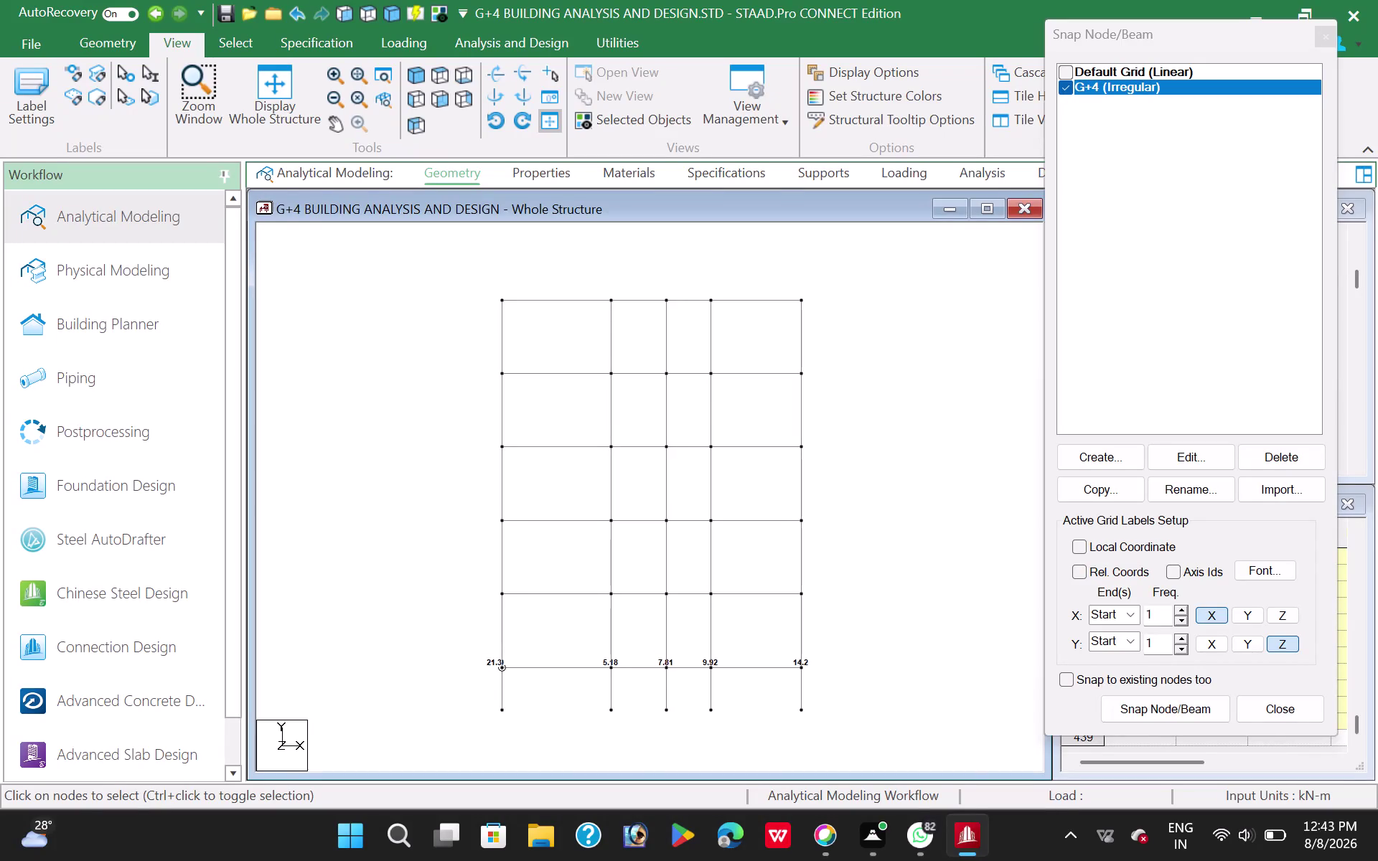
scroll(down, 3)
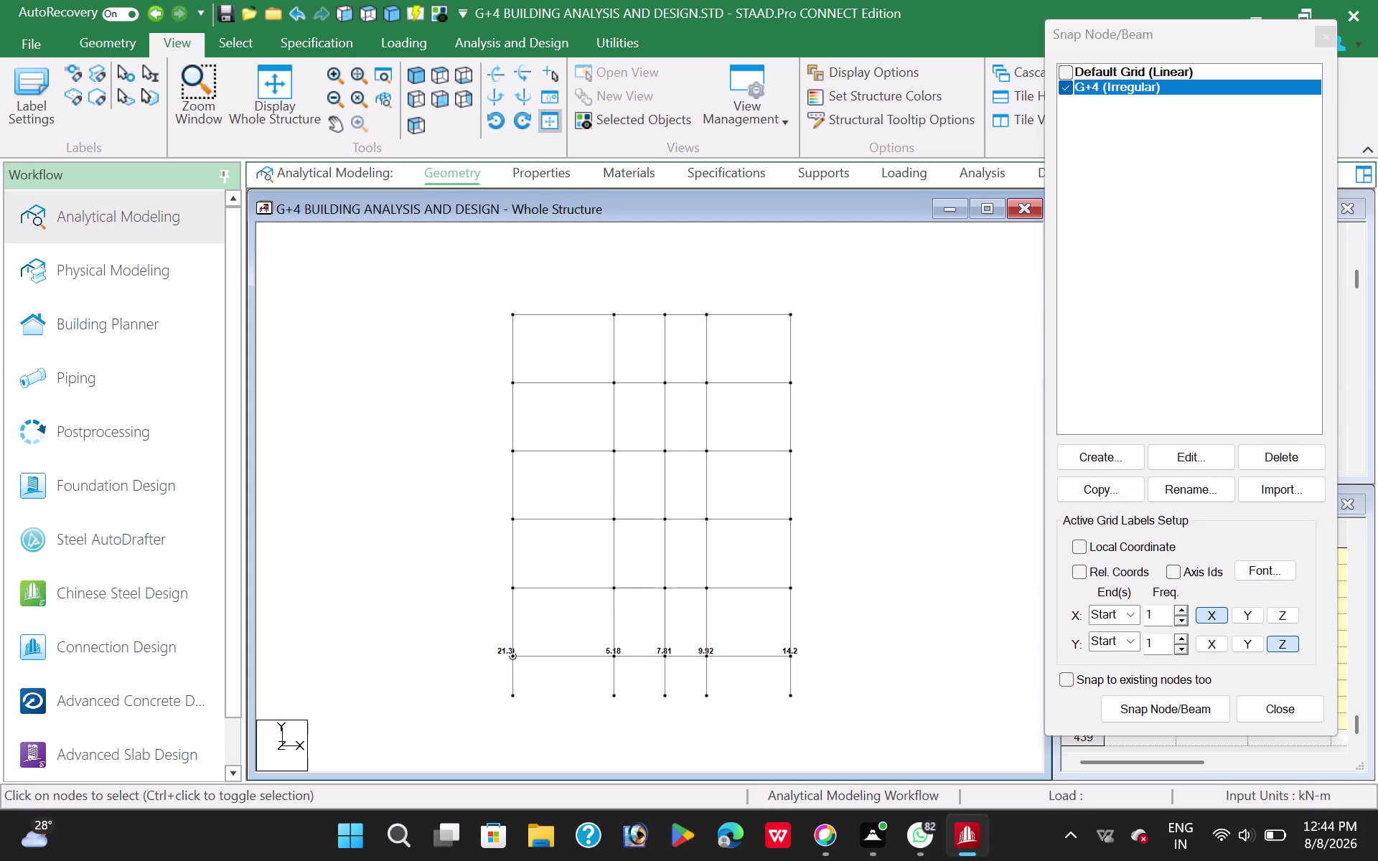
click(370, 464)
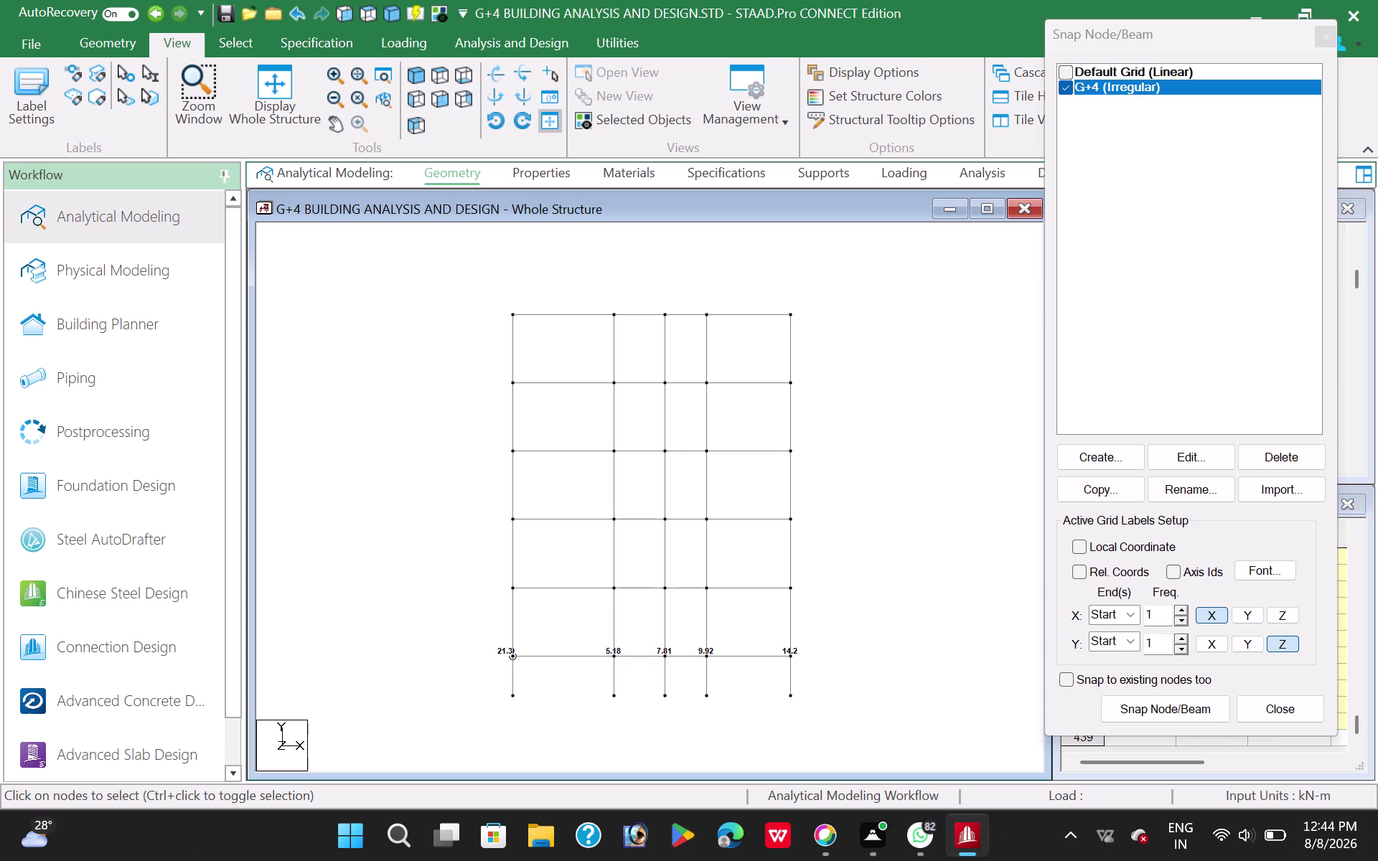